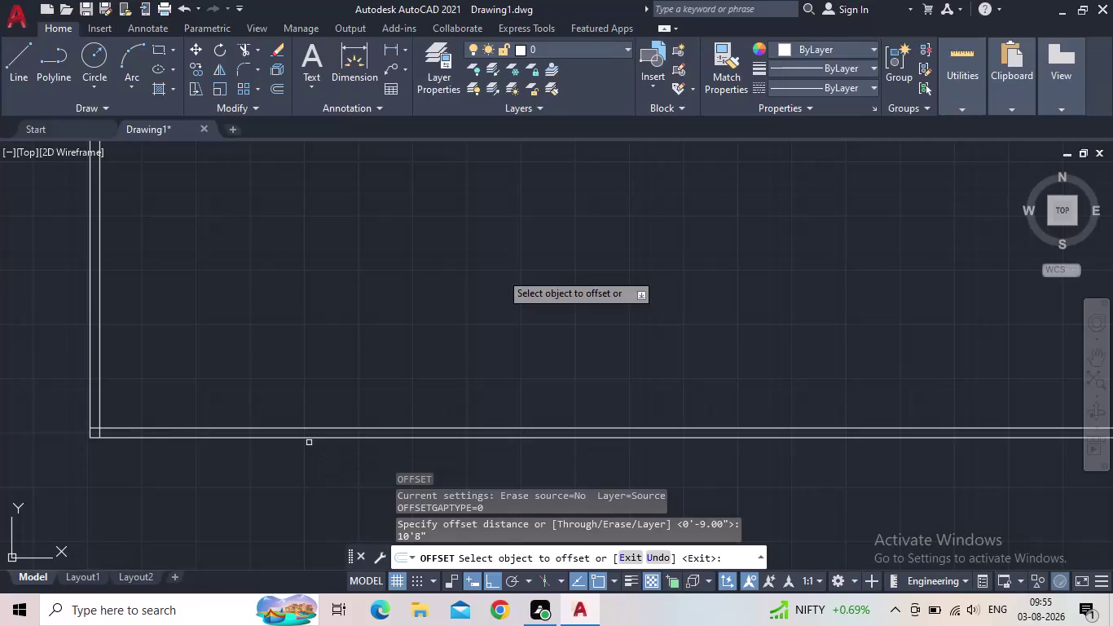
middle_drag(358, 291, 594, 268)
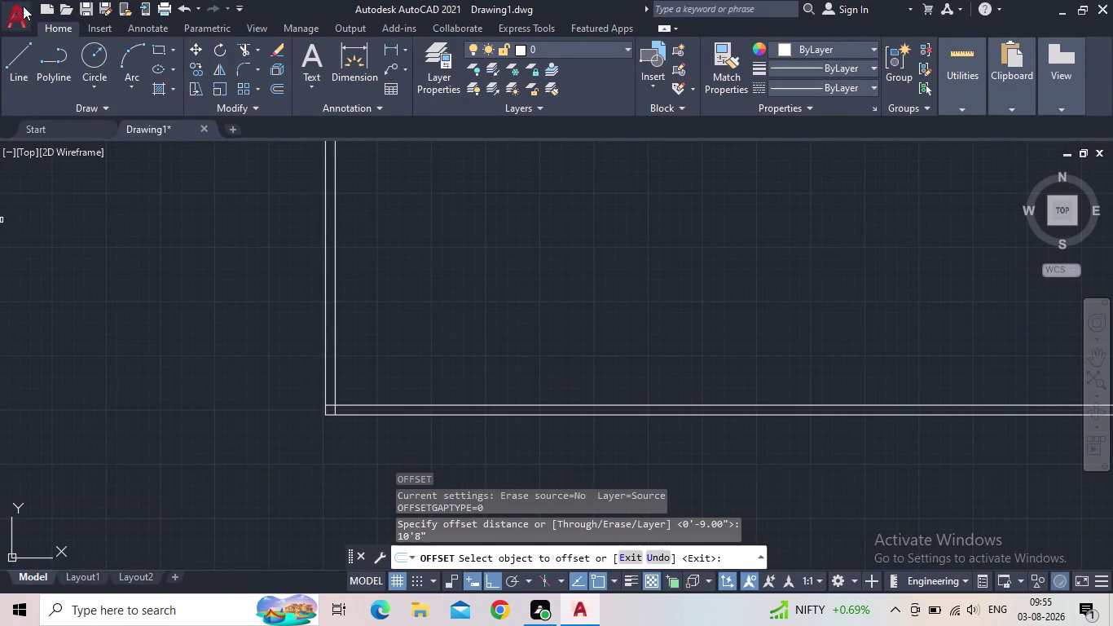
middle_drag(677, 377, 575, 356)
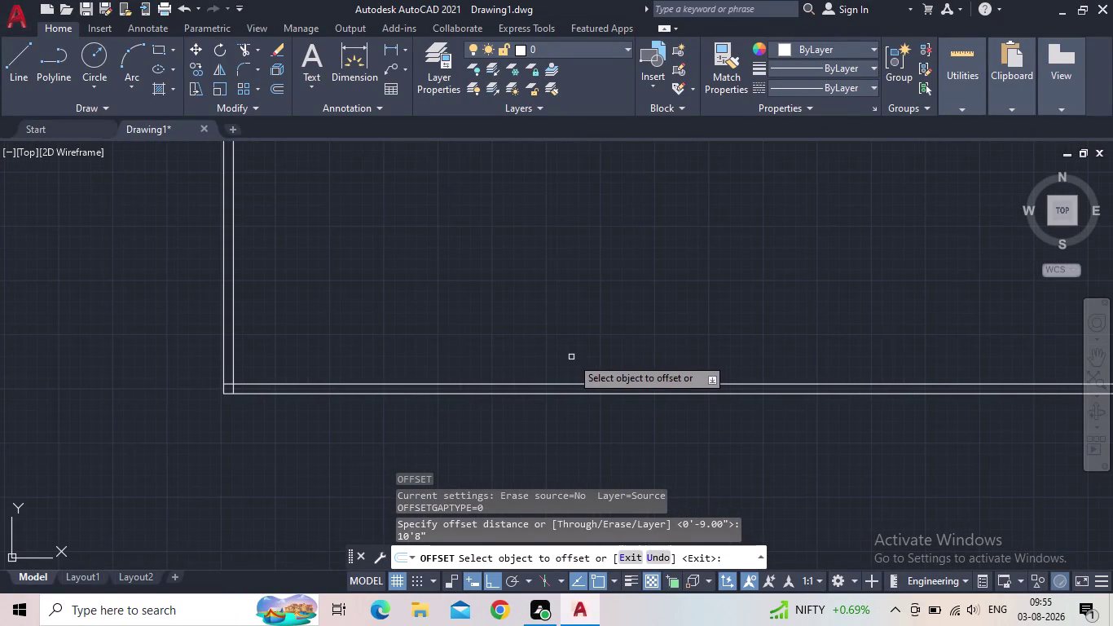
middle_drag(570, 350, 544, 346)
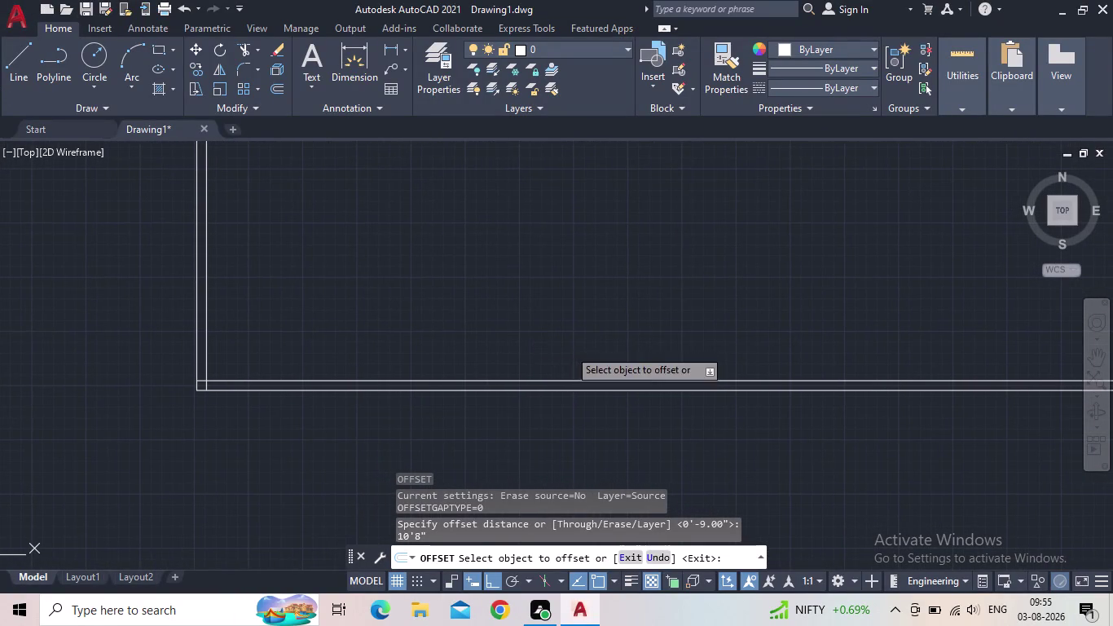